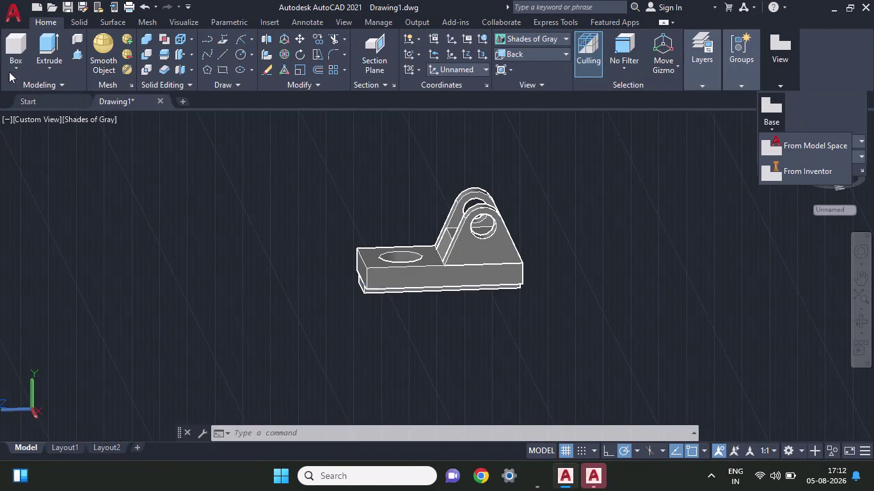
Cancel the 'Save changes to Drawing1.dwg?' prompt to keep the drawing open, then start Save As.
click(10, 5)
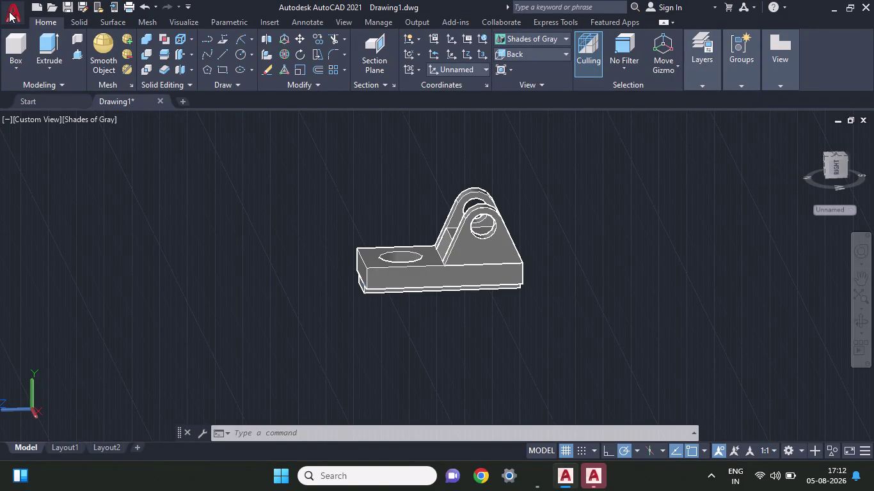
click(8, 11)
click(9, 12)
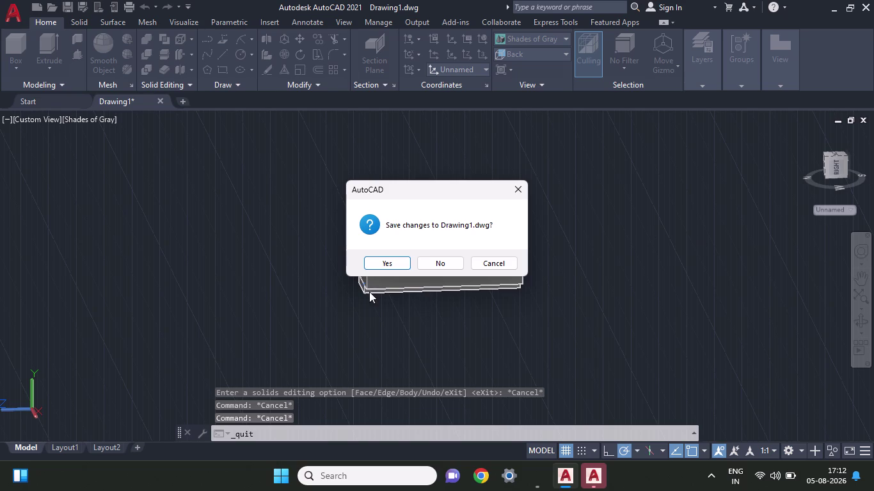
click(523, 190)
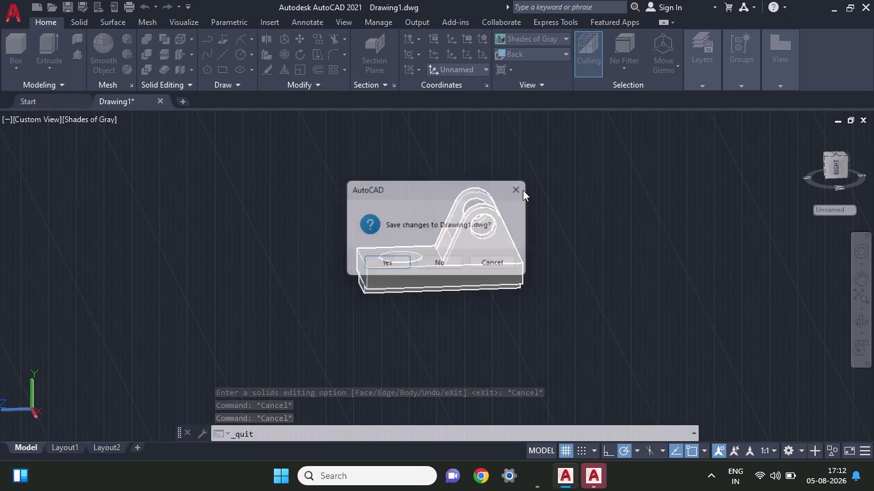
click(10, 7)
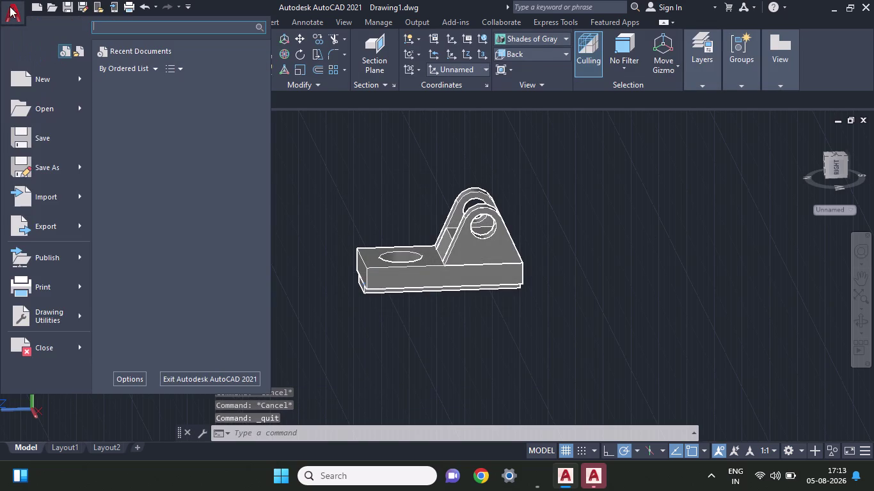
click(51, 178)
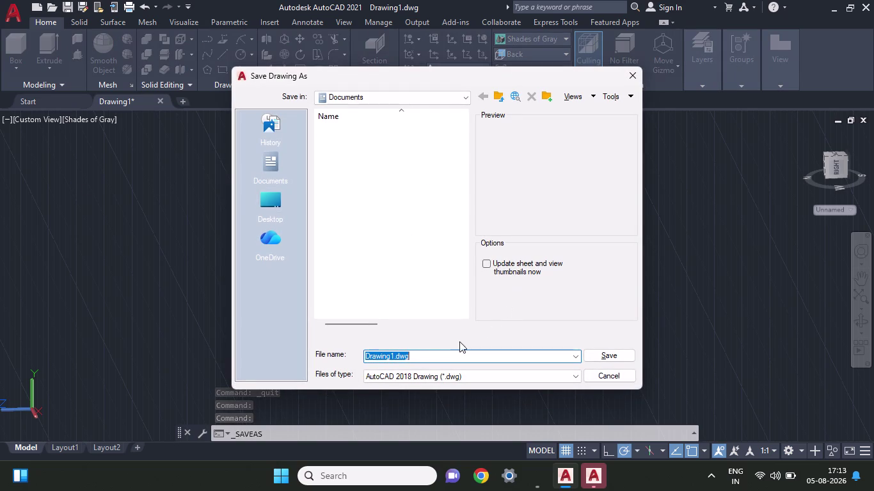
Replace the default file name with 'autocad mechanical 3d' and save it in Documents.
click(421, 356)
drag(407, 358, 325, 359)
key(BackSpace)
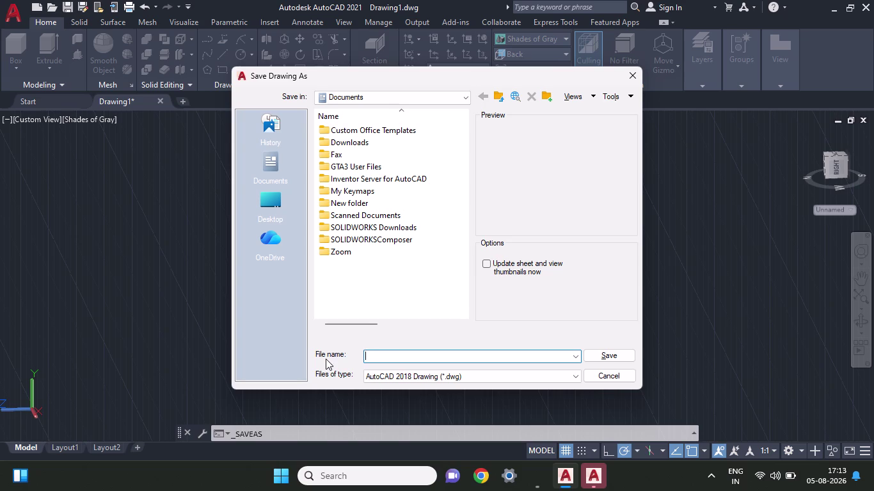
text(auto)
text(cad)
key(space)
text(m)
text(echani)
text(c)
text(al)
key(space)
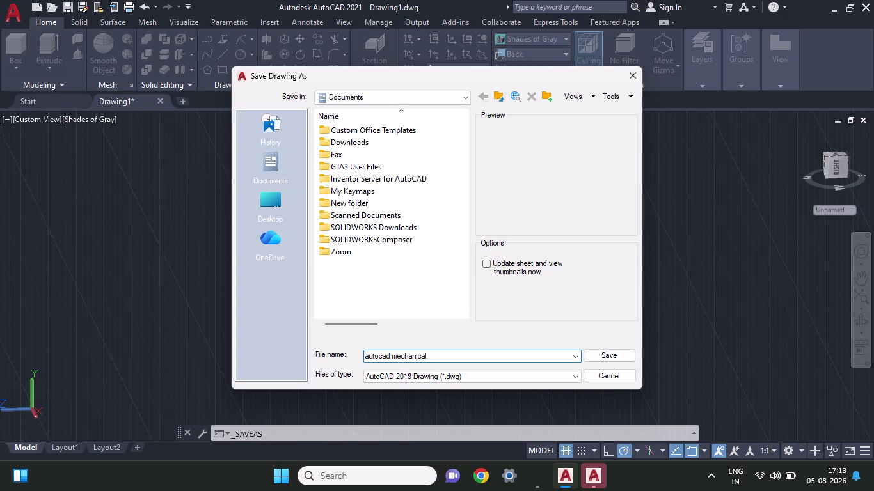
text(3d)
click(617, 349)
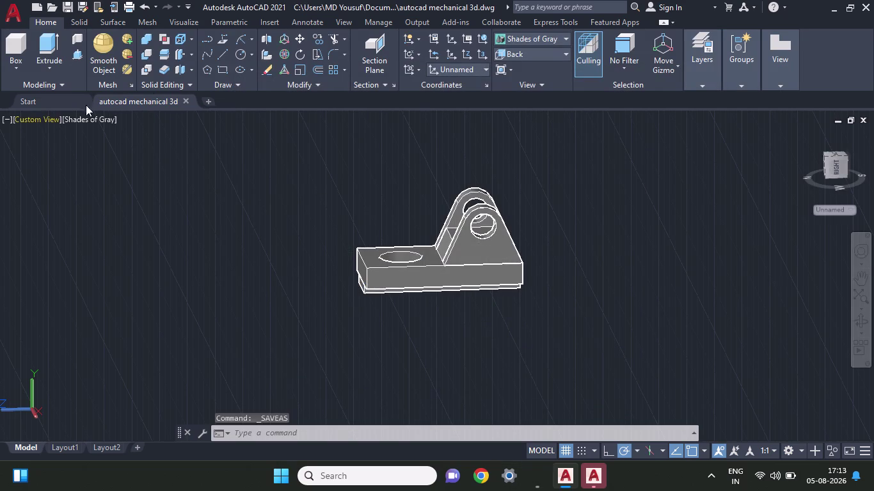
click(20, 14)
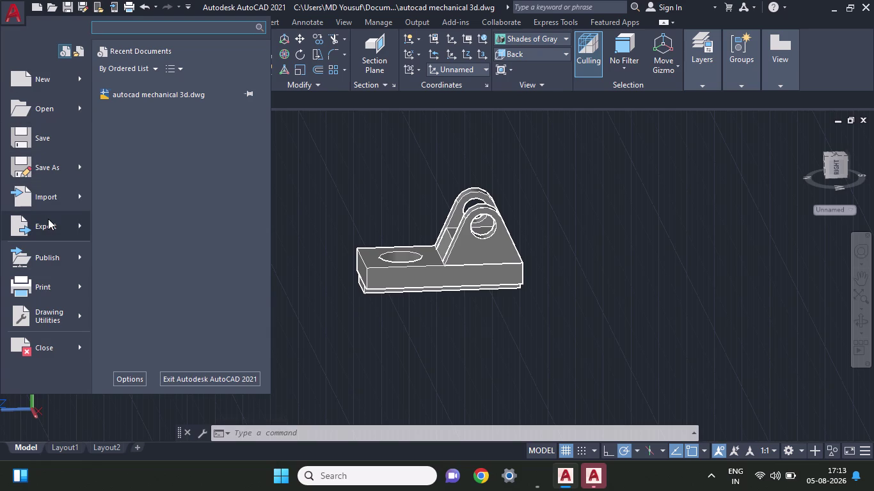
Export the drawing to Documents as the PDF 'autocad mechanical 3d.pdf'.
click(48, 219)
click(157, 193)
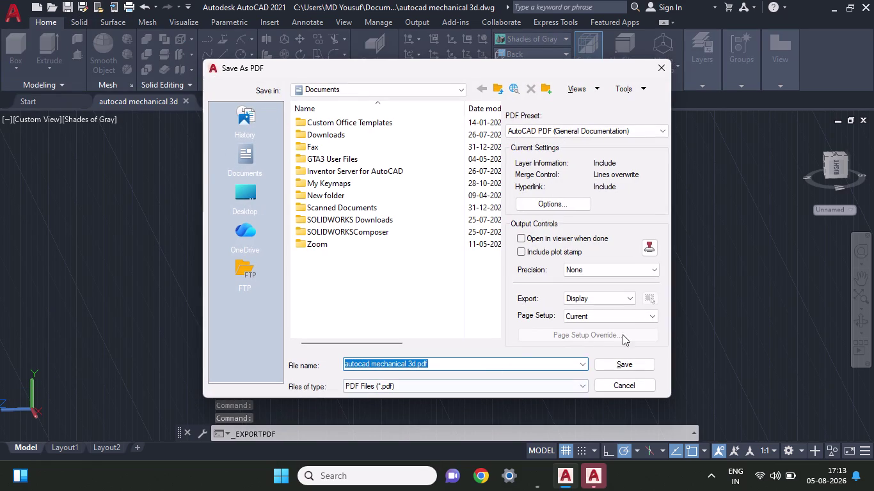
click(645, 360)
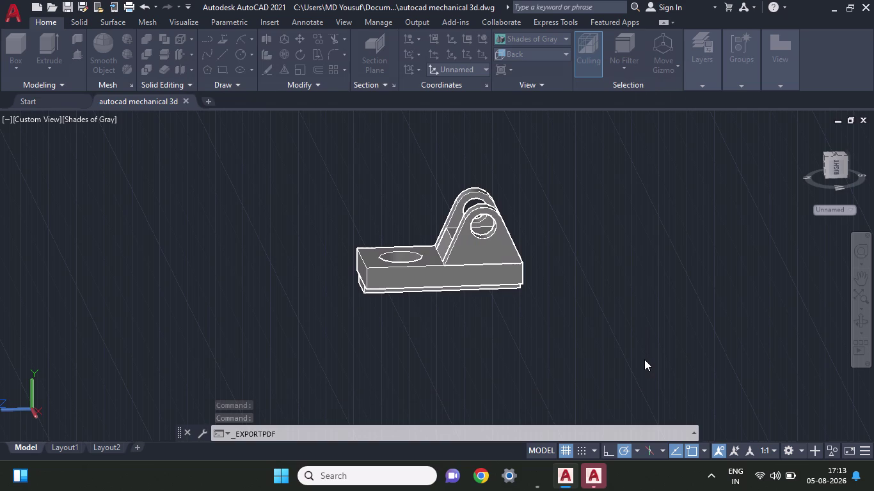